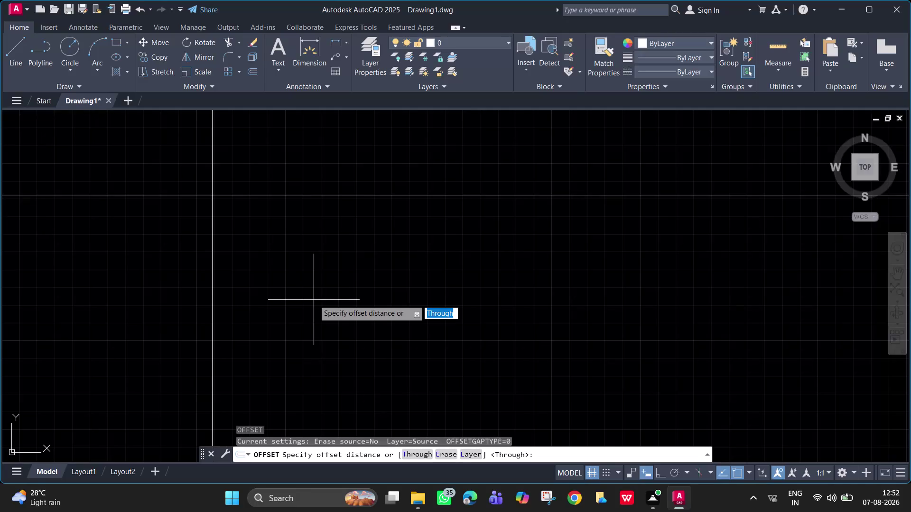
Offset the vertical reference line 230 units to the right.
text(230)
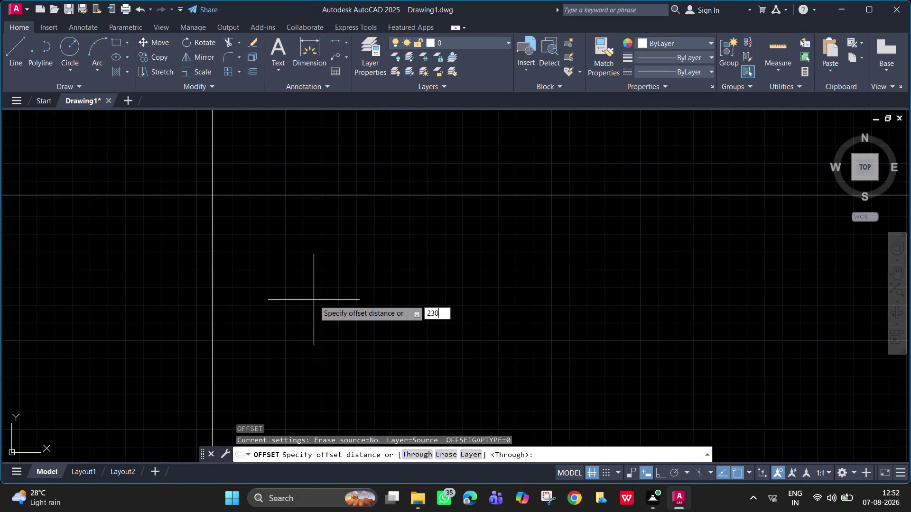
key(Return)
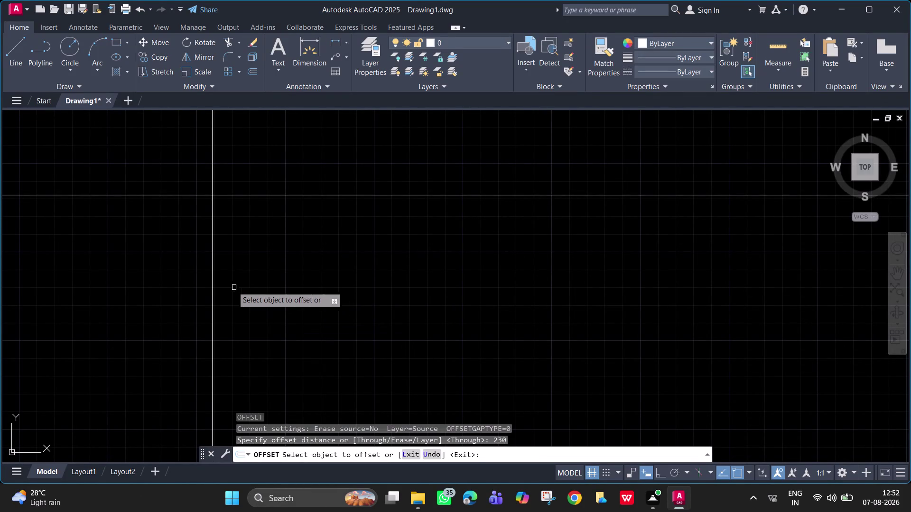
click(214, 281)
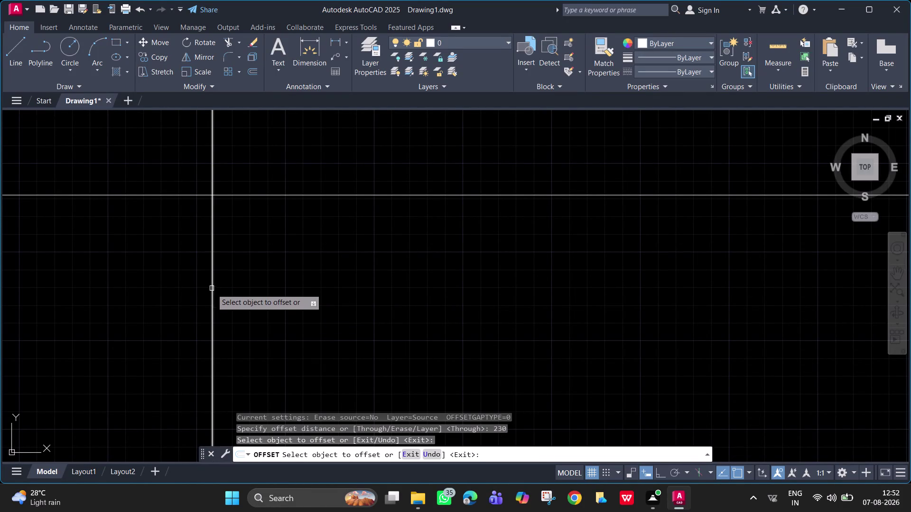
click(212, 290)
scroll(down, 3)
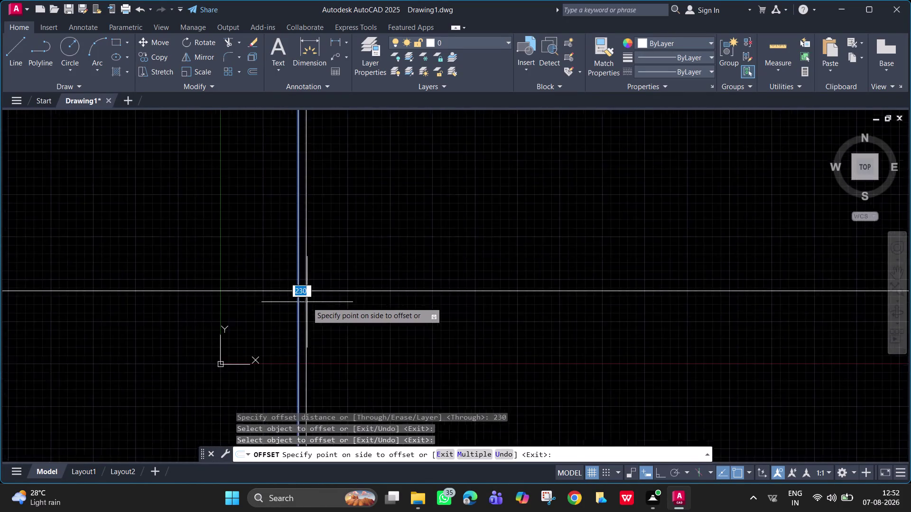
scroll(down, 3)
click(325, 353)
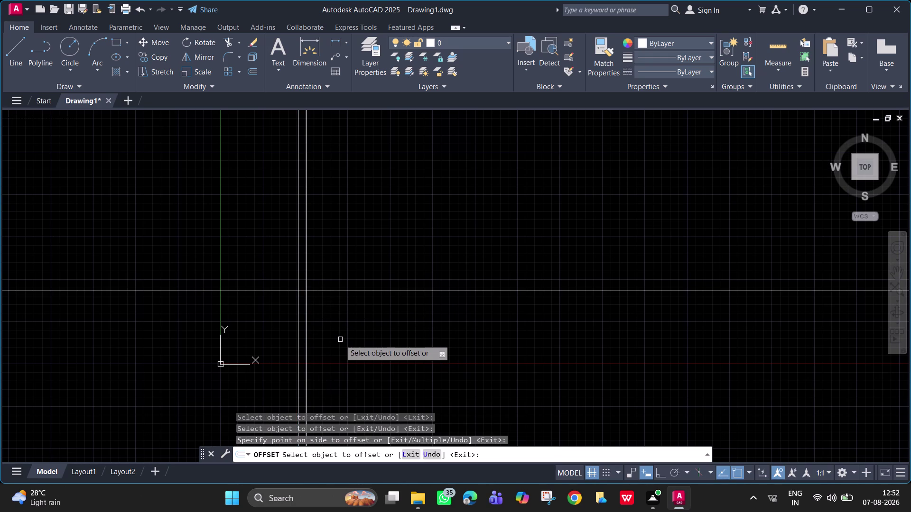